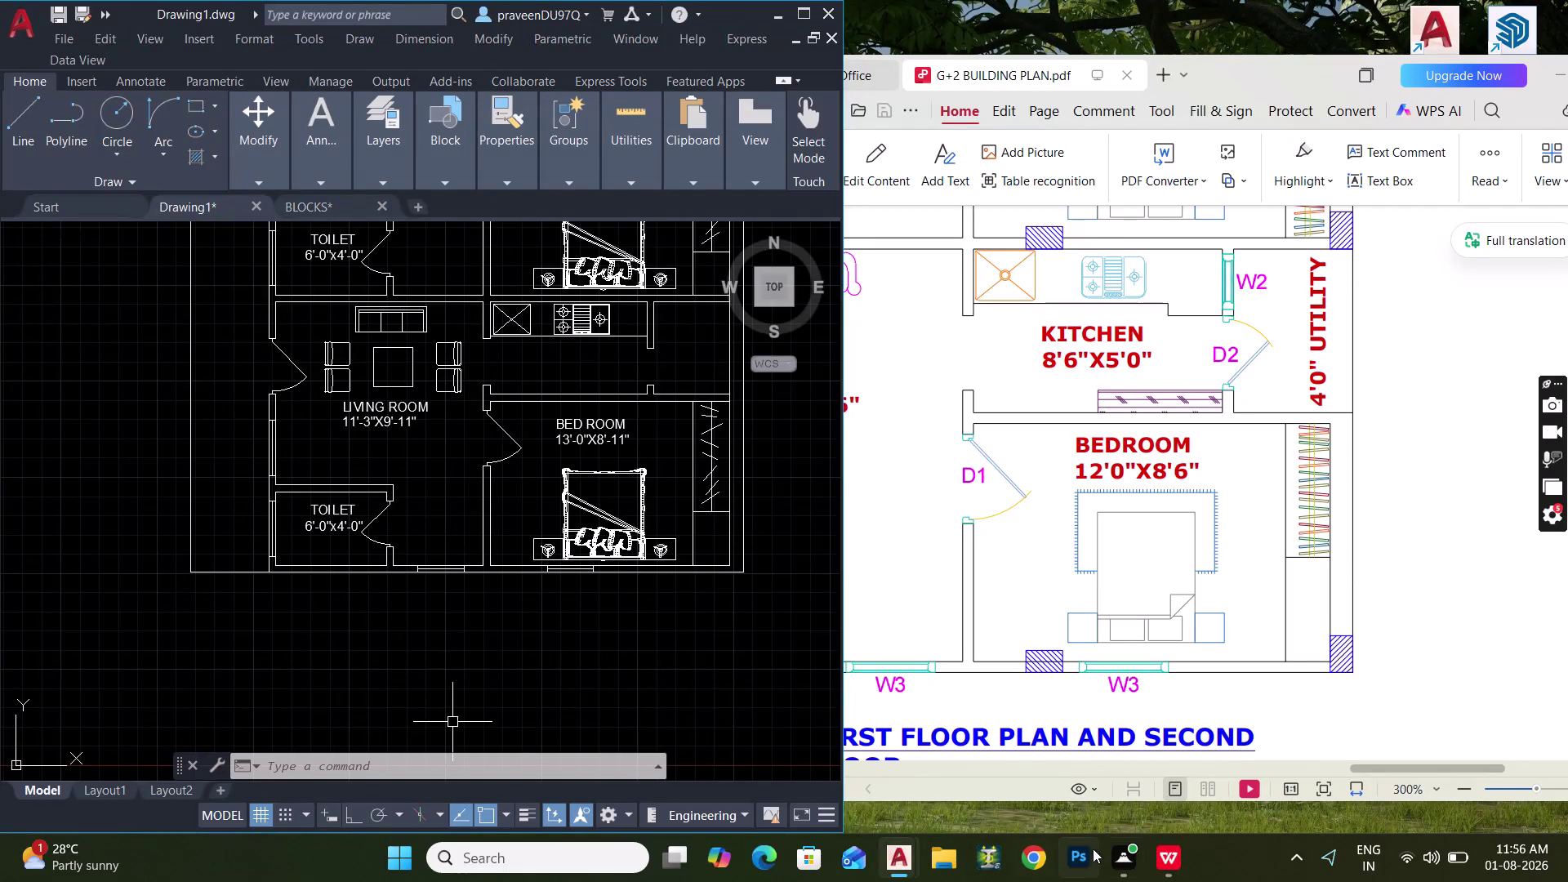
Switch to the G+2 BUILDING PLAN reference PDF in WPS Office from the taskbar.
click(1148, 852)
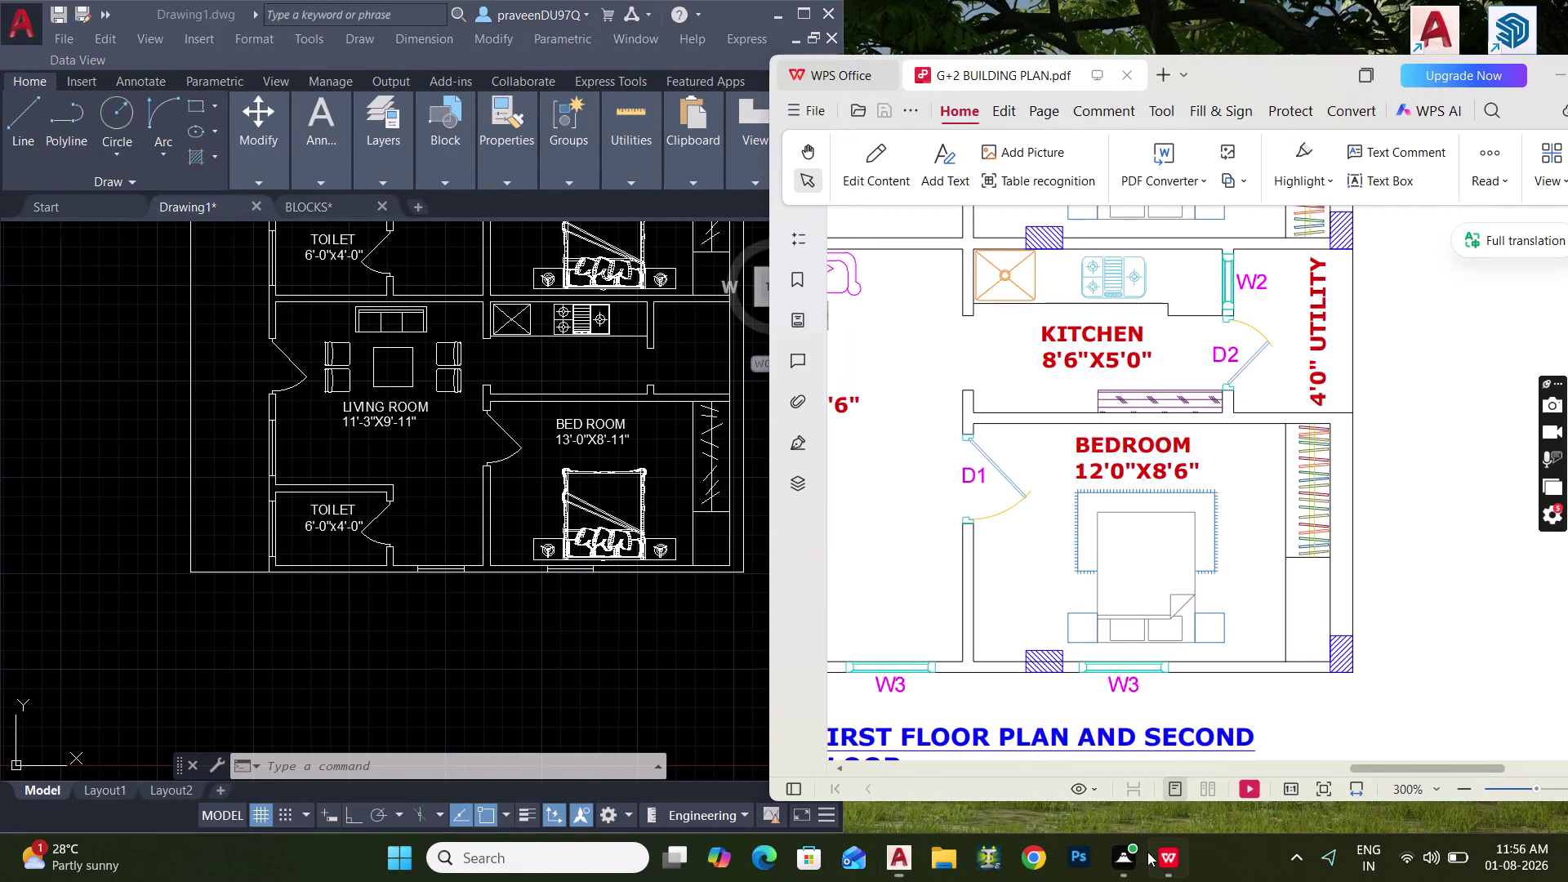